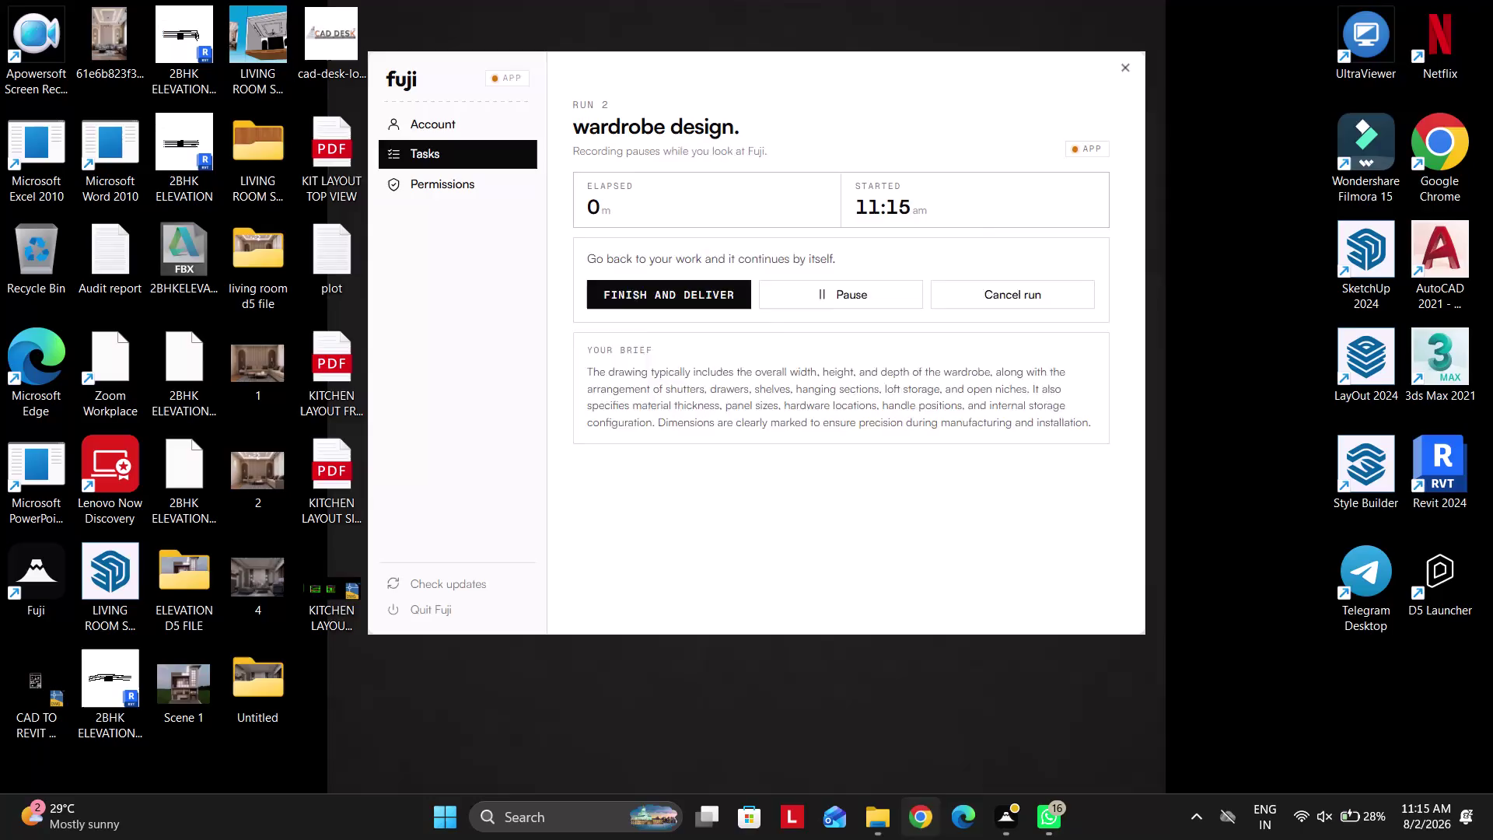
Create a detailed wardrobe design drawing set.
Open WARDROBE-Layout1.pdf from the E:\PINTU folder in Edge's PDF viewer.
click(877, 816)
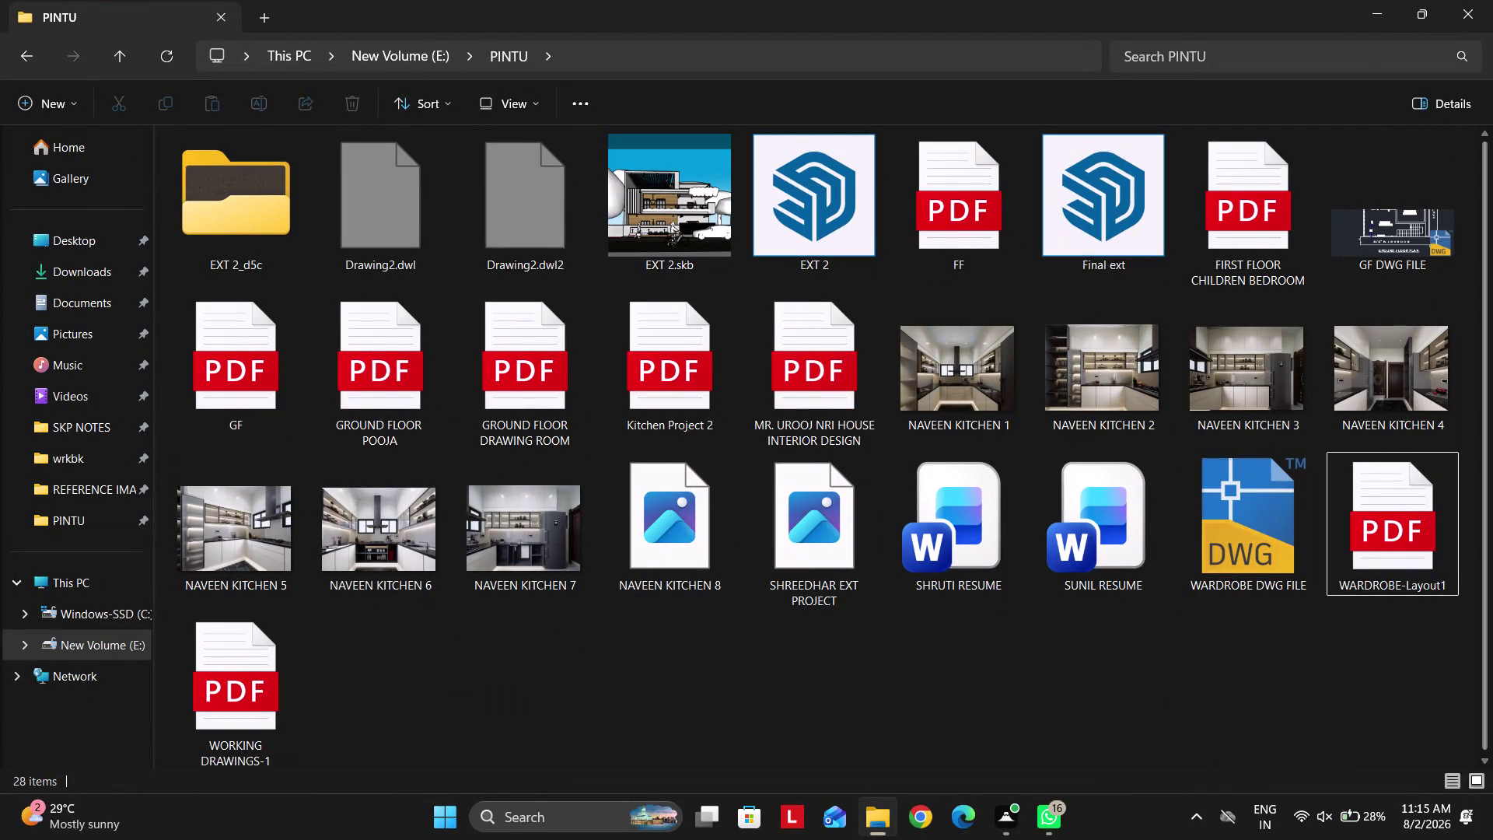
double_click(1414, 539)
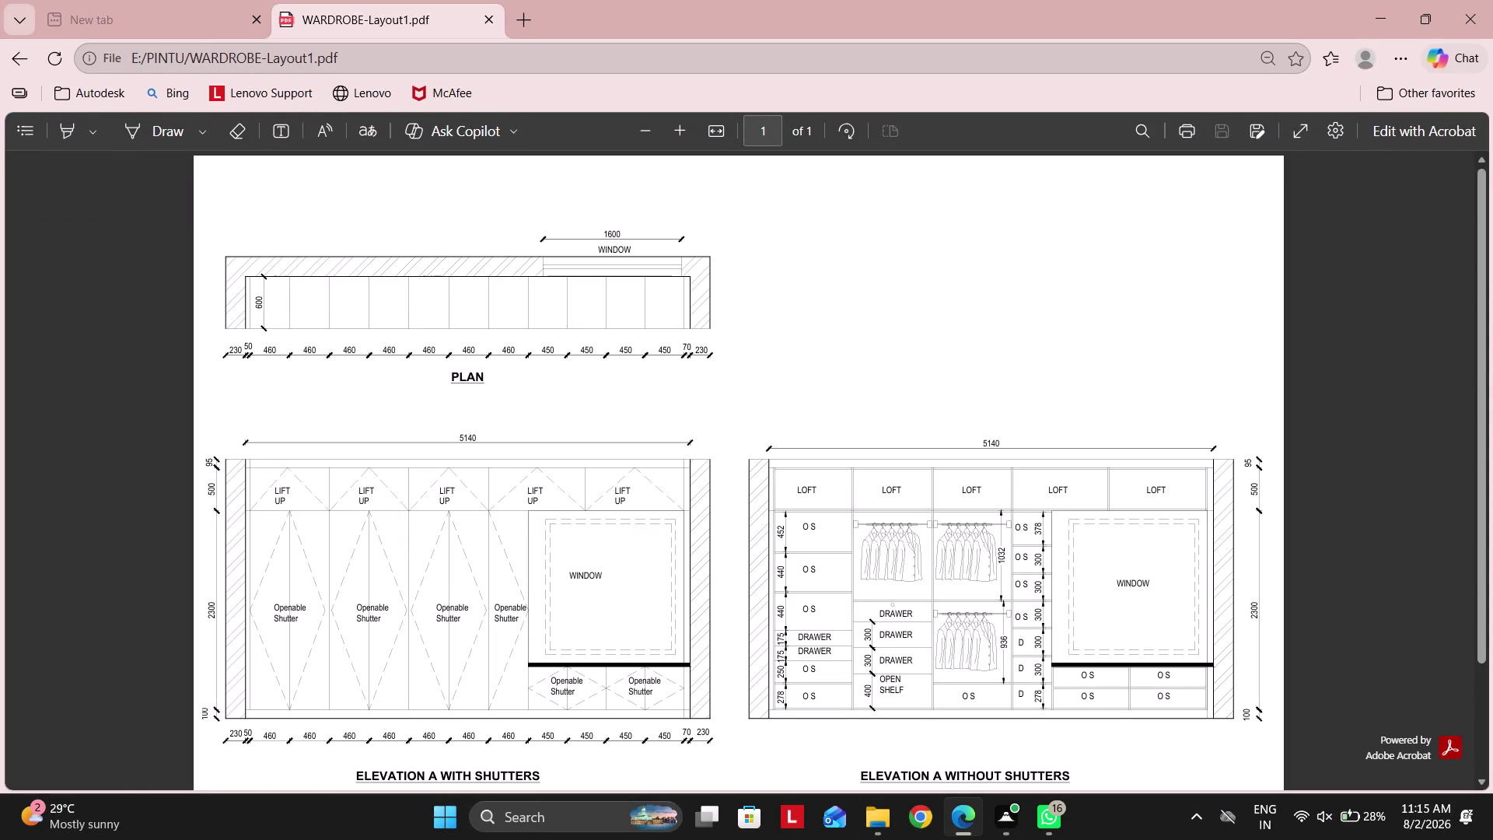